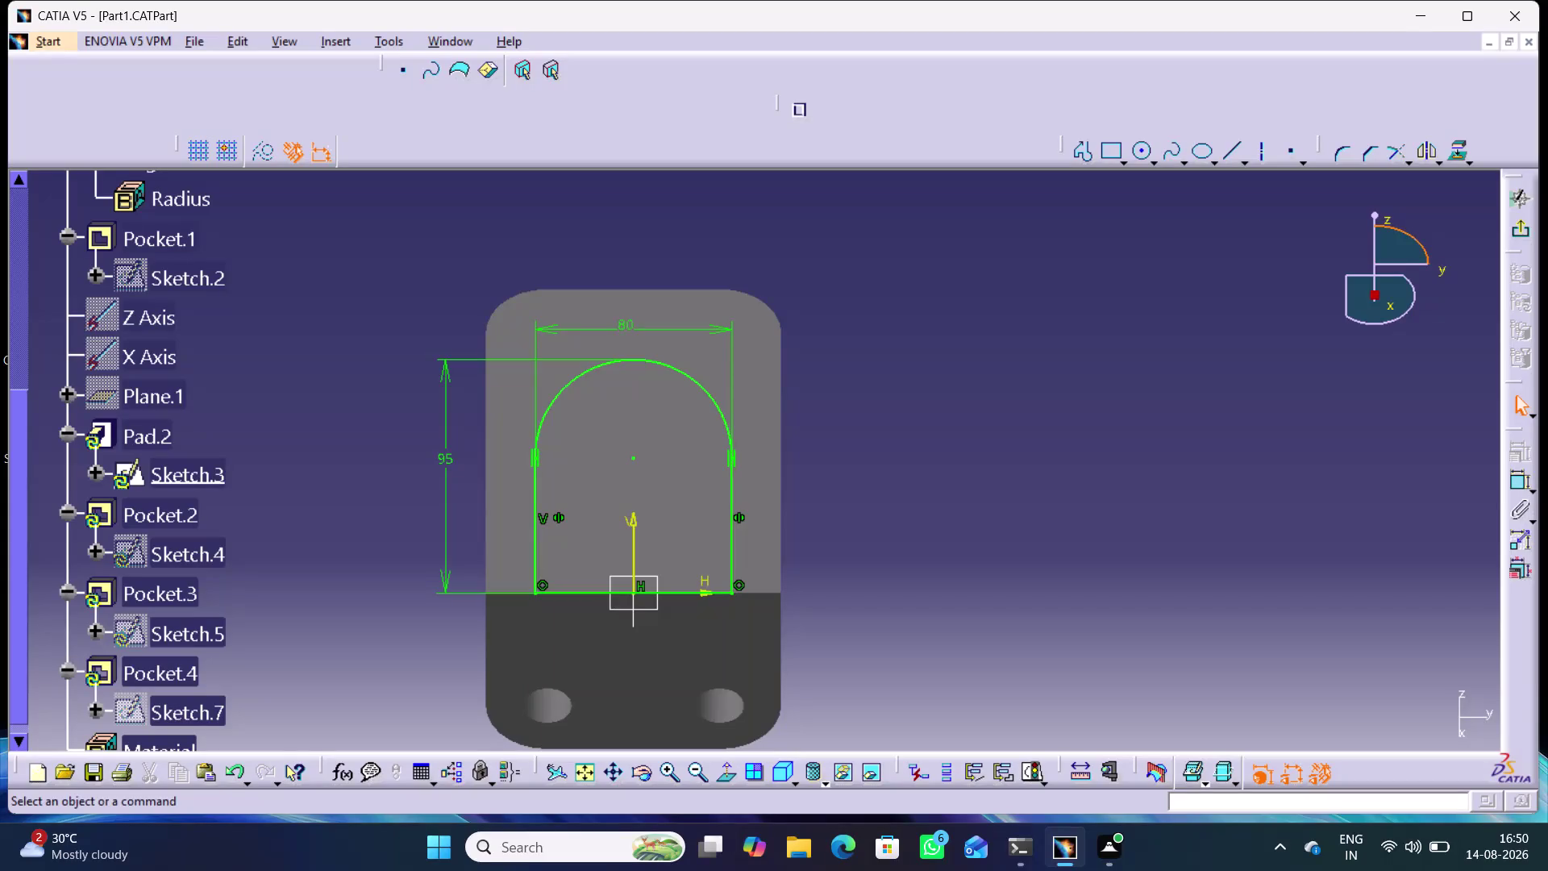
Exit Sketch.3 back to Part Design, showing the plate with four holes and the bored lug.
click(1512, 232)
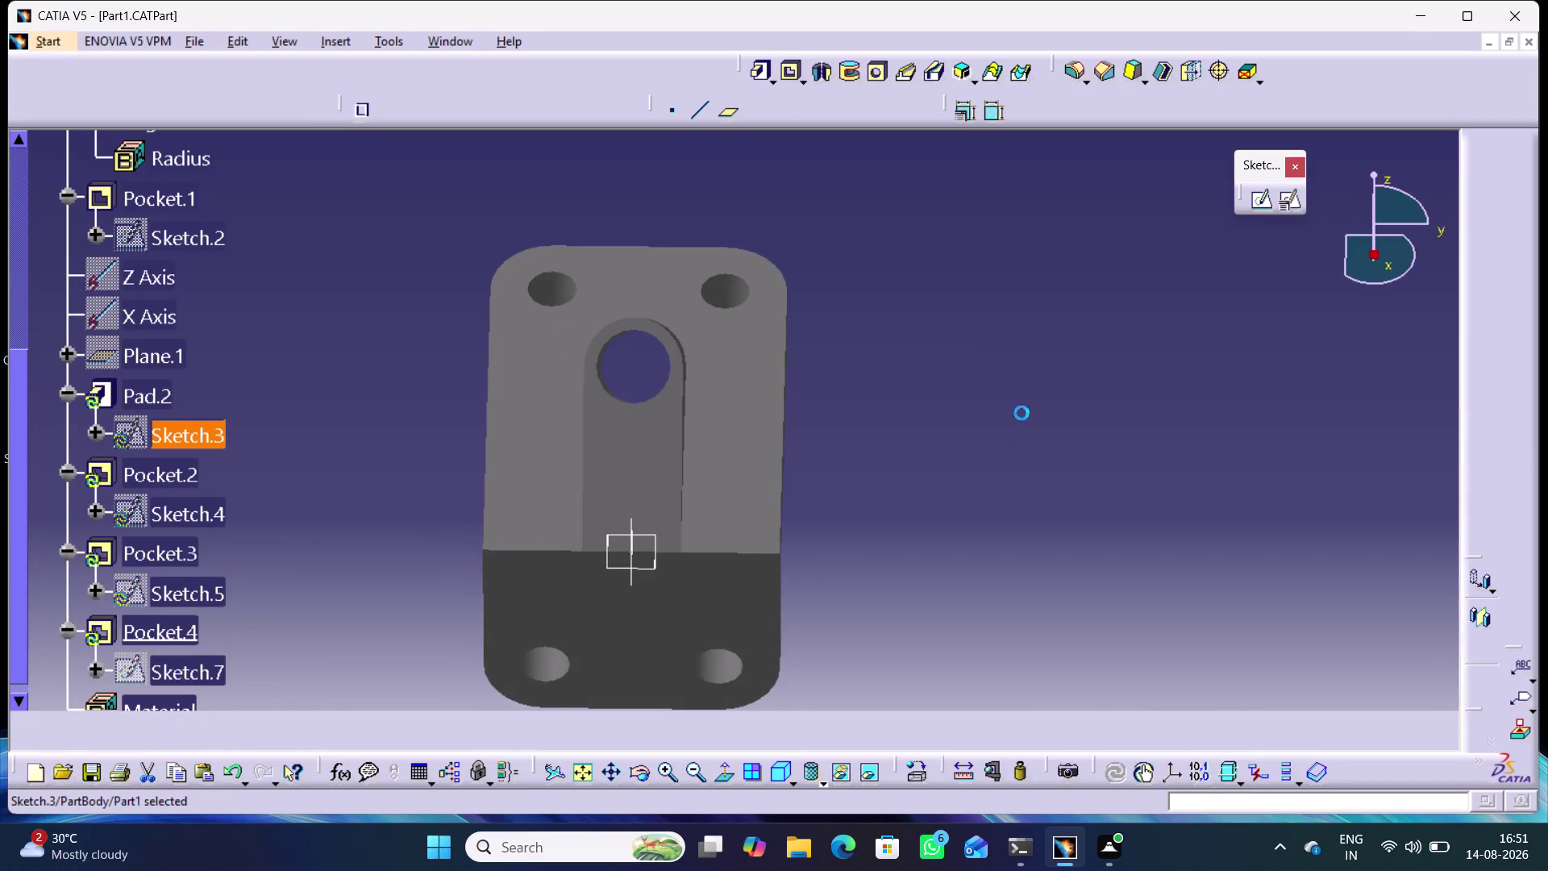
middle_drag(1006, 523, 1274, 455)
right_drag(1005, 523, 1273, 455)
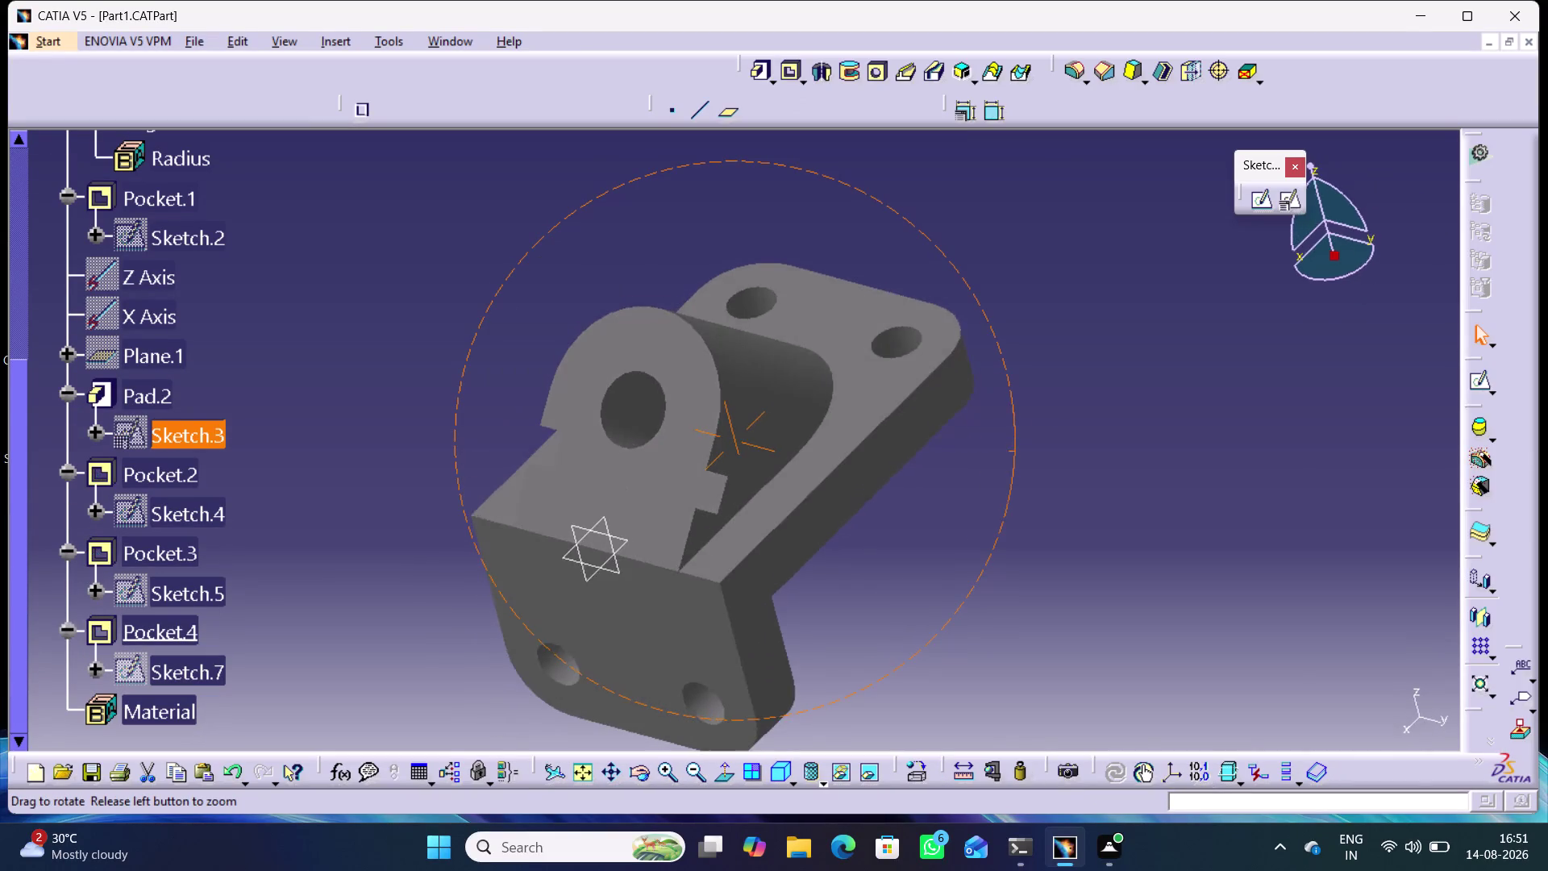
middle_drag(1274, 456, 1026, 499)
right_drag(1274, 455, 1026, 499)
middle_drag(441, 407, 478, 391)
right_drag(441, 407, 478, 391)
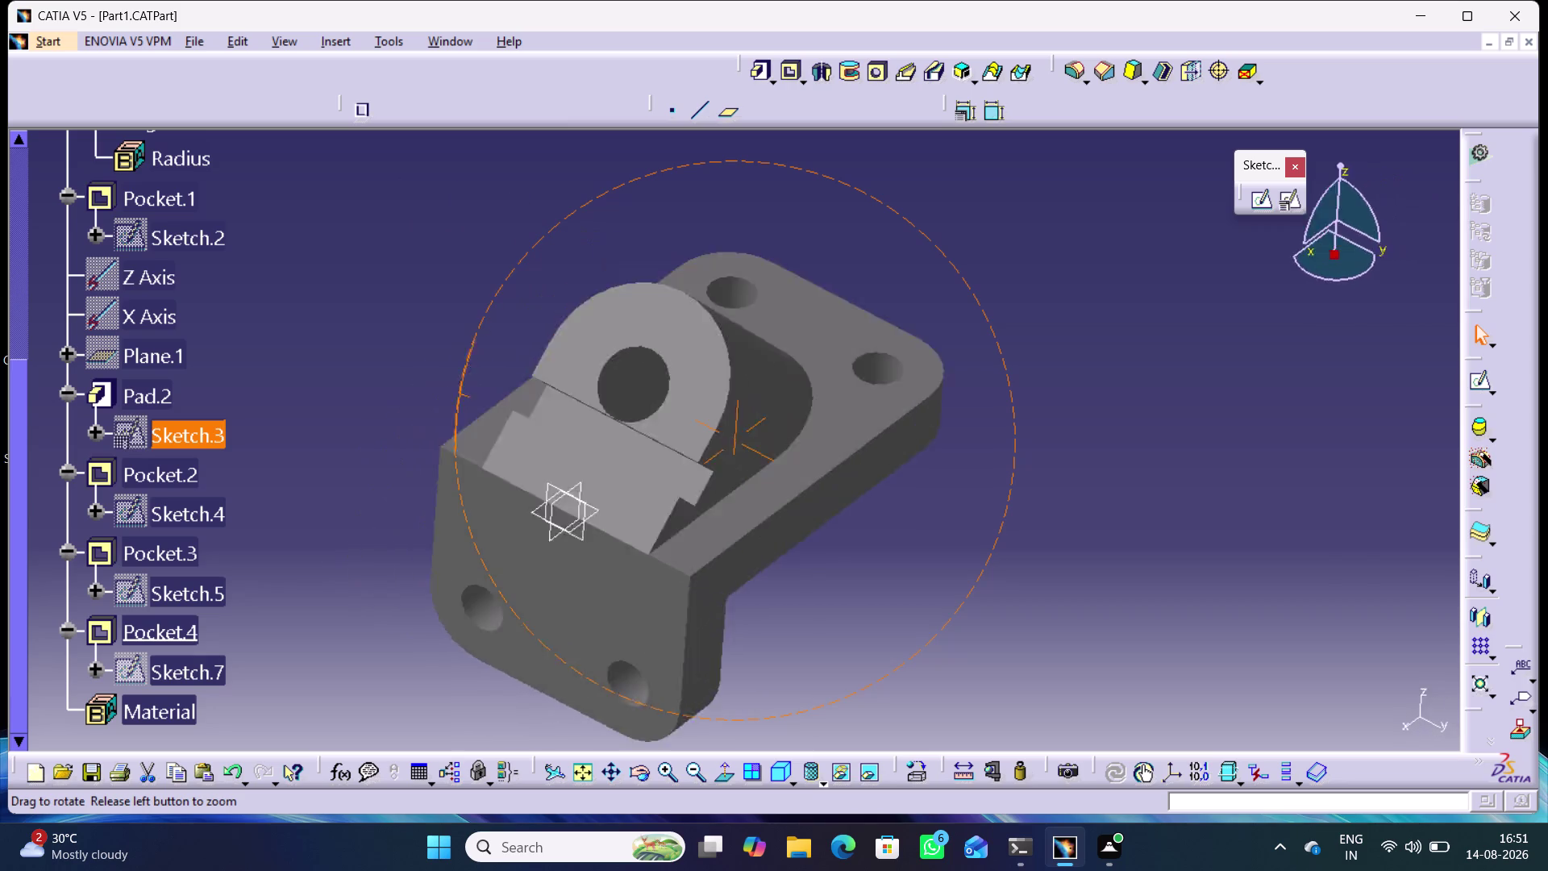
middle_drag(478, 391, 551, 478)
right_drag(478, 391, 551, 479)
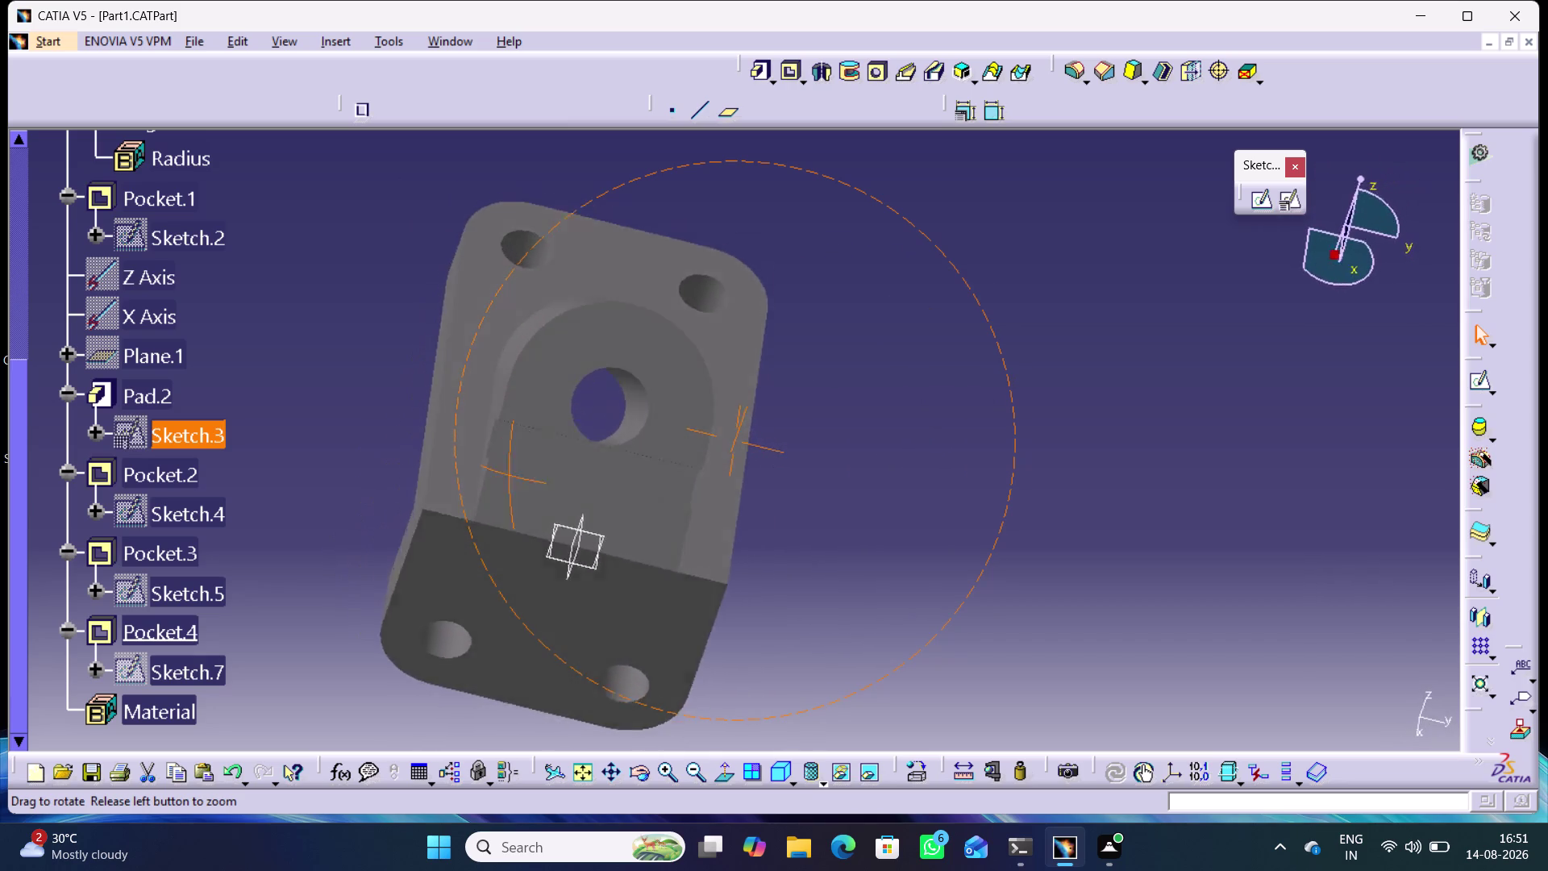
middle_drag(550, 478, 540, 432)
right_drag(550, 478, 548, 428)
middle_drag(820, 501, 672, 417)
right_drag(820, 501, 672, 417)
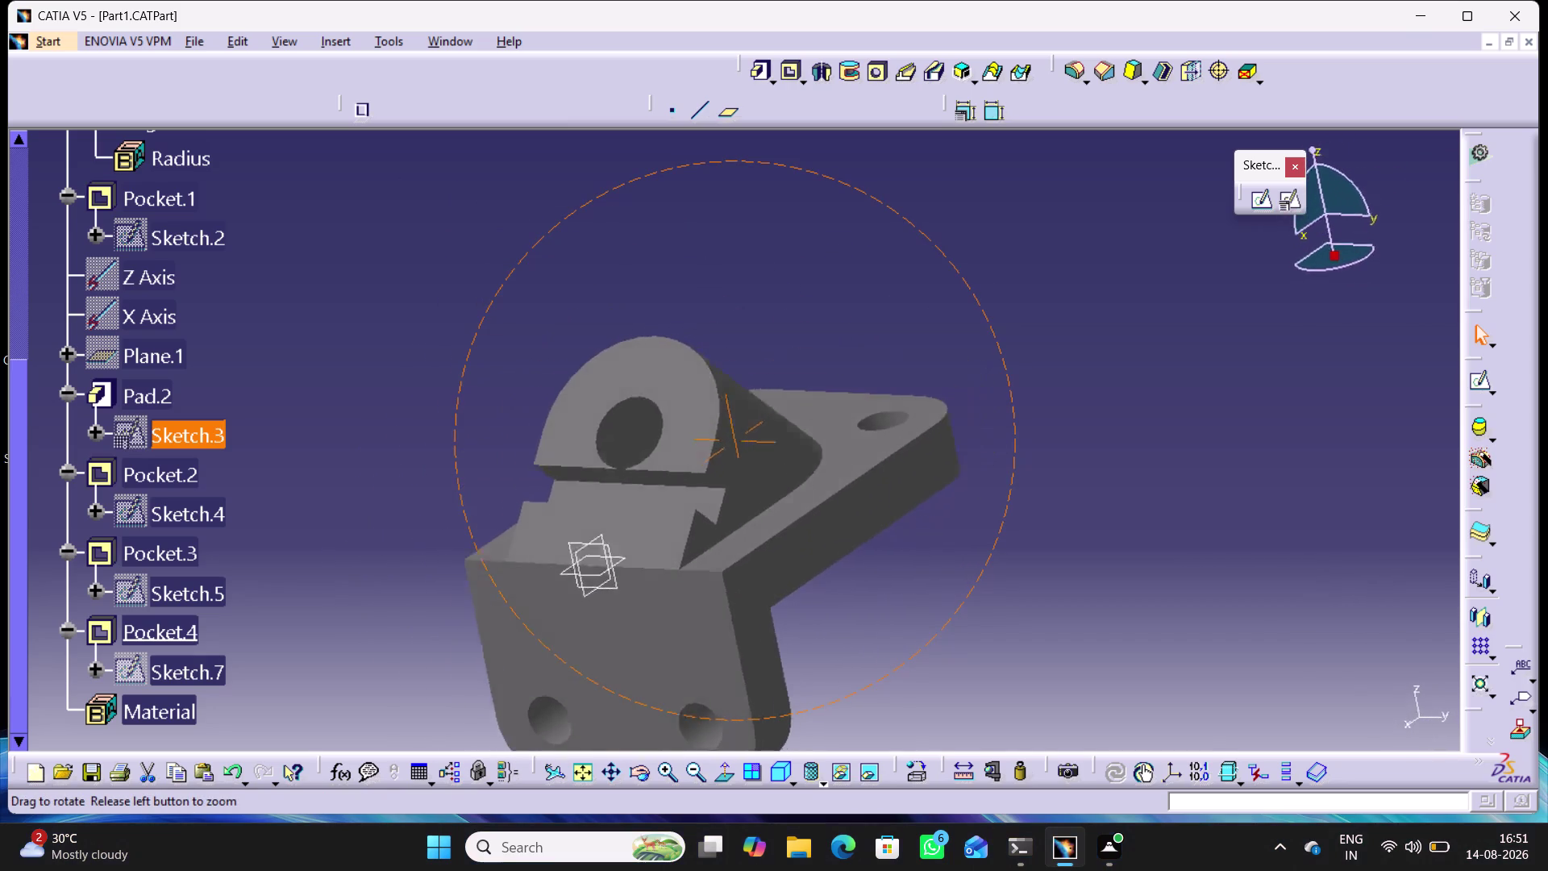
middle_drag(672, 417, 749, 473)
right_drag(672, 417, 749, 474)
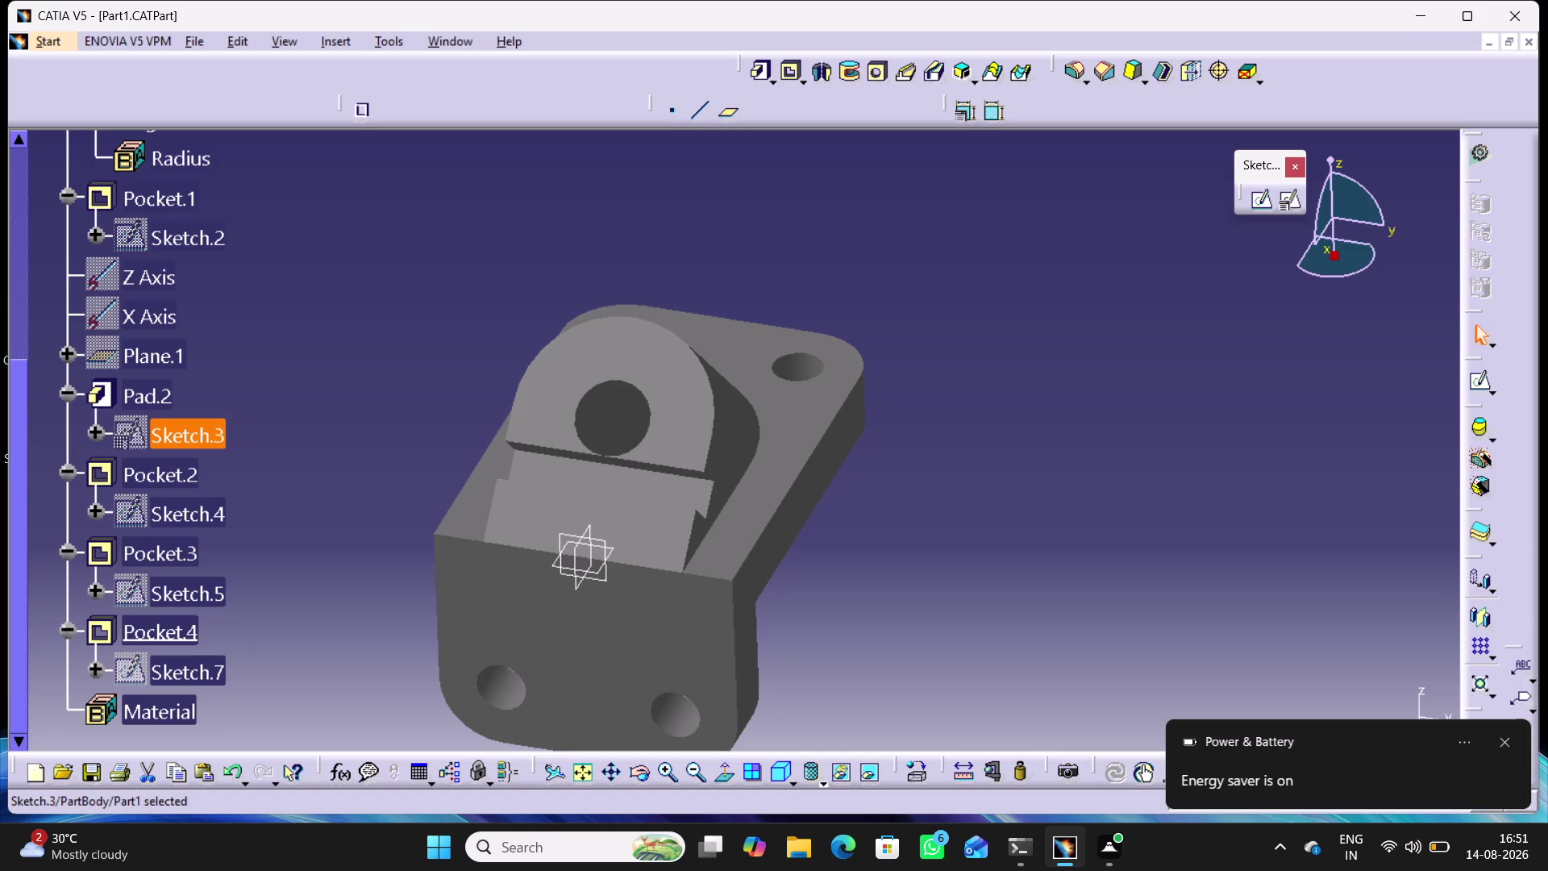